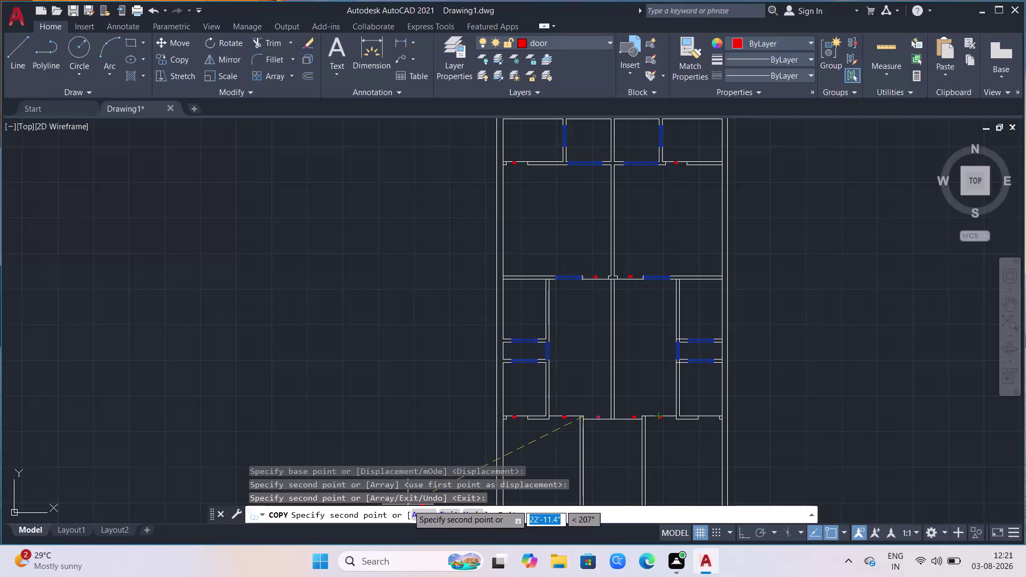
Drop D.1 label copies beside the left door and its neighbouring door.
scroll(down, 3)
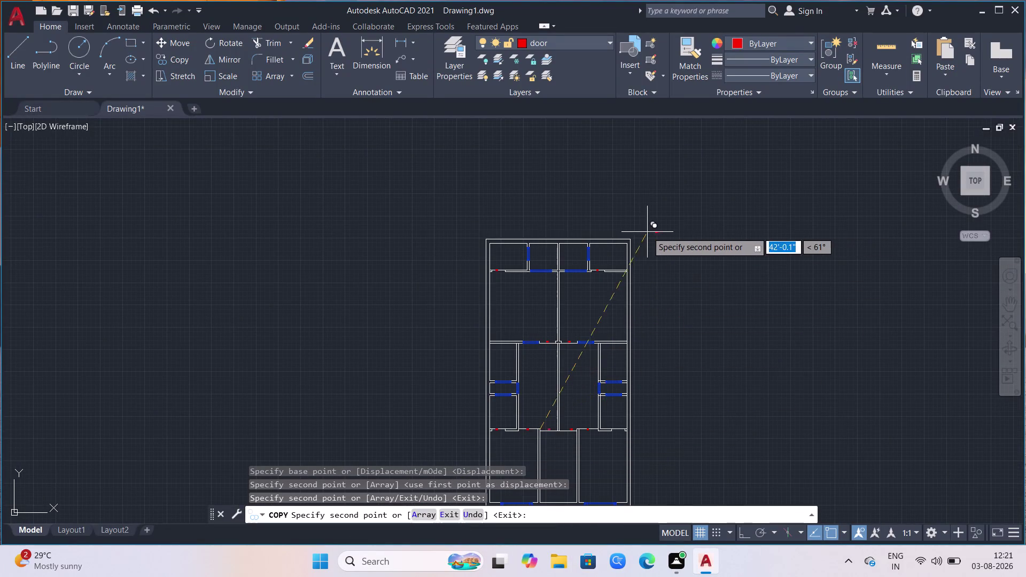
scroll(up, 3)
scroll(up, 3)
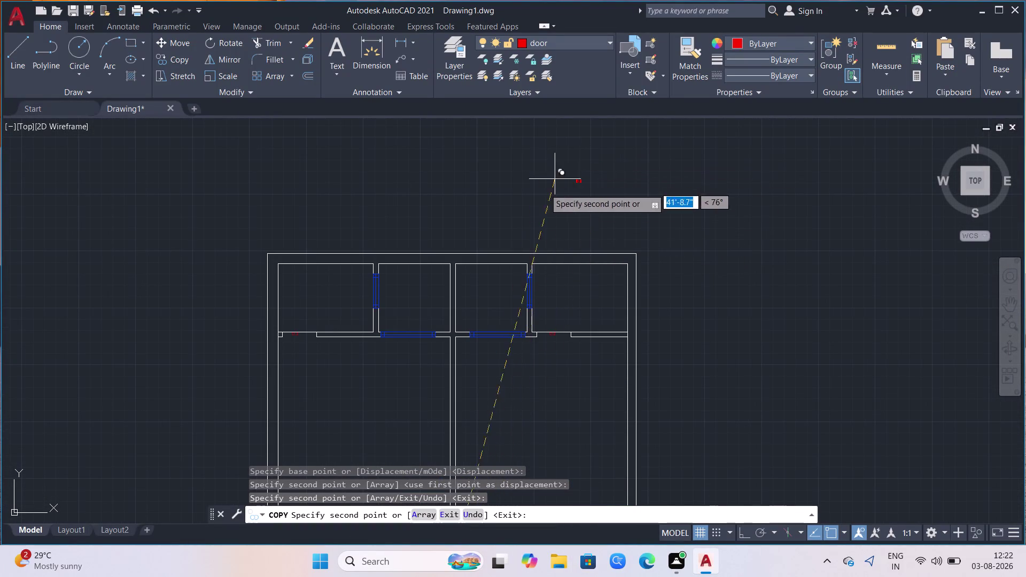
scroll(up, 3)
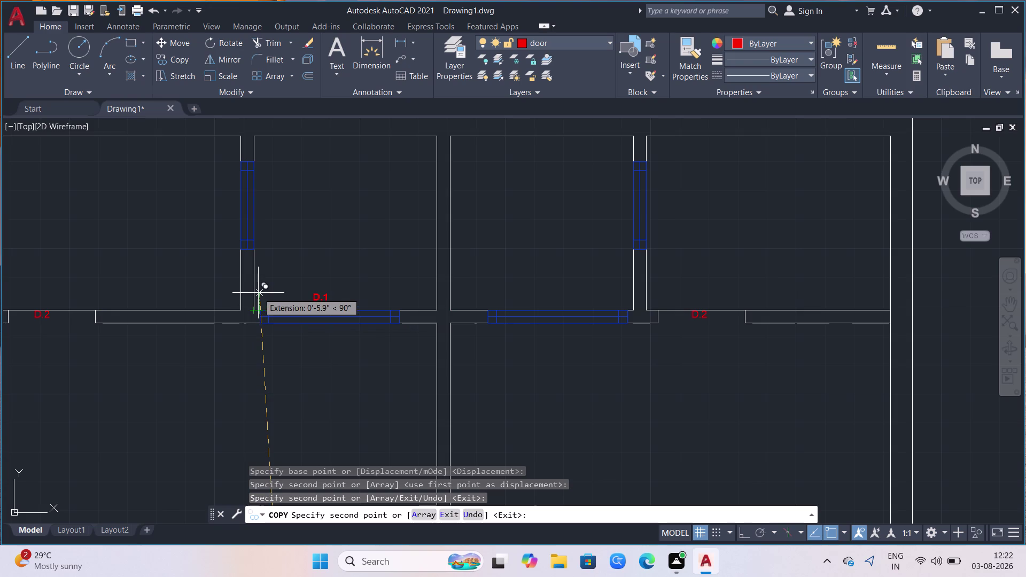
click(258, 297)
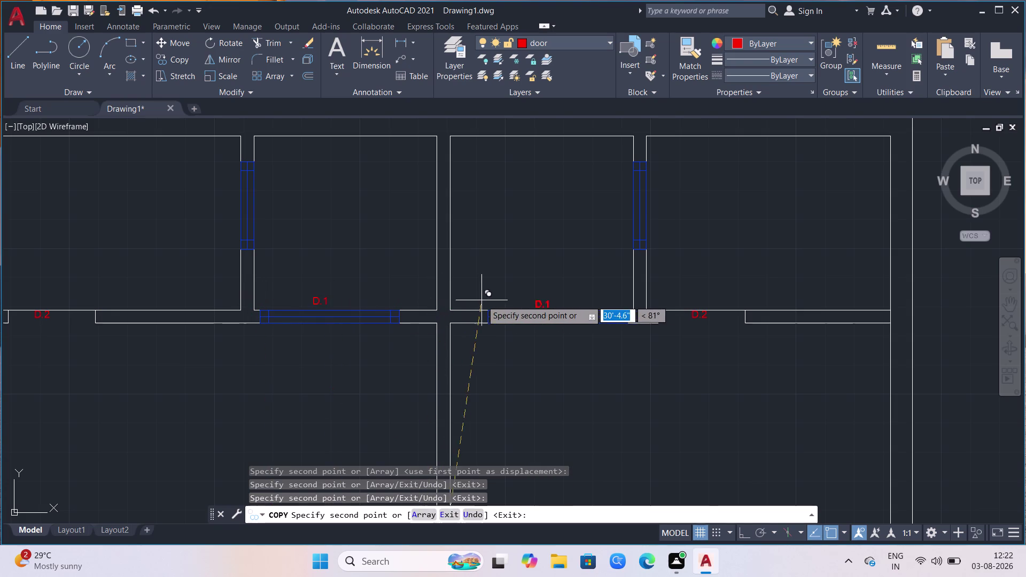
click(495, 298)
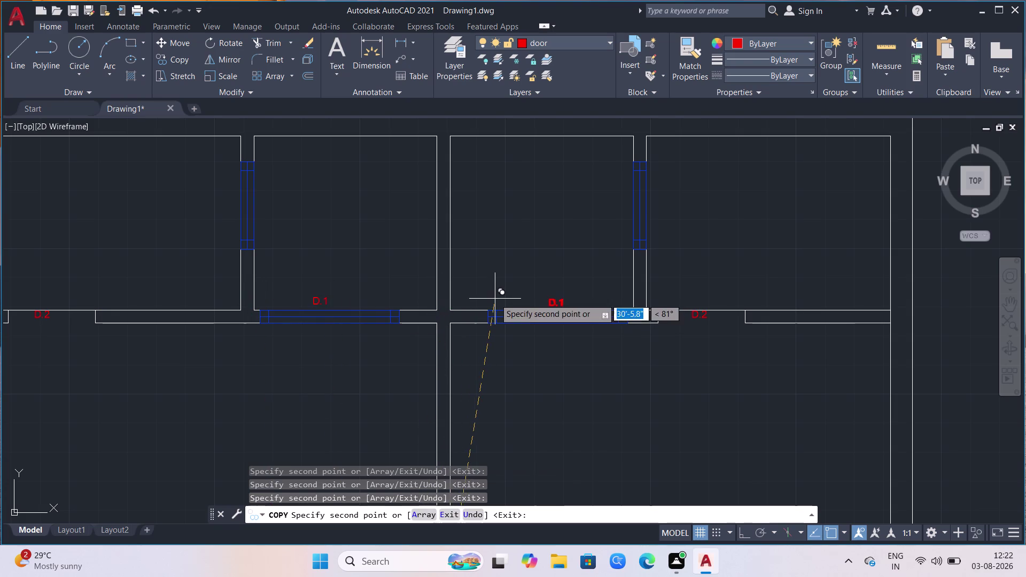
Place D.1 copies above the next door opening and beside the following door.
scroll(down, 3)
scroll(down, 3)
scroll(up, 3)
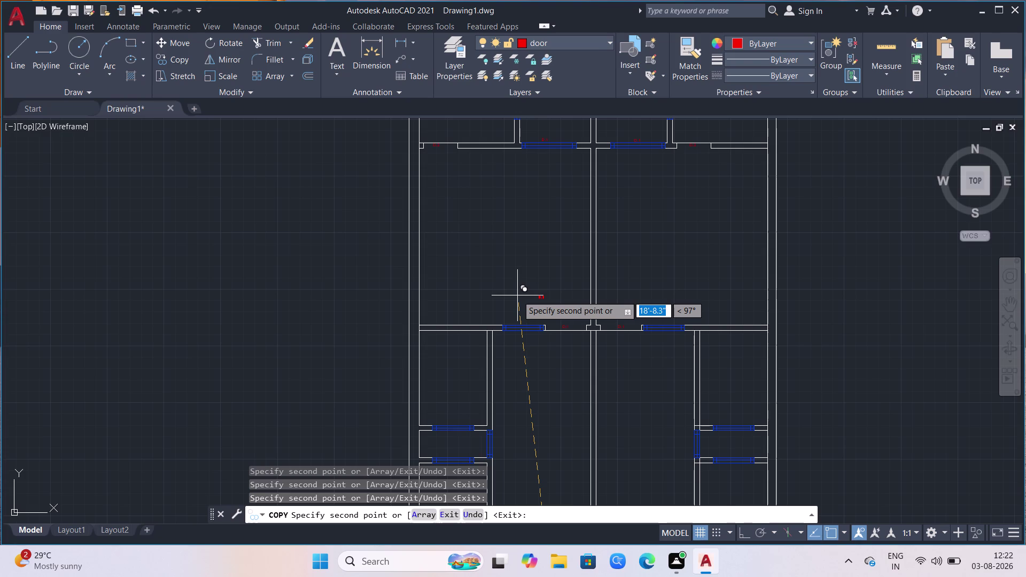
scroll(up, 3)
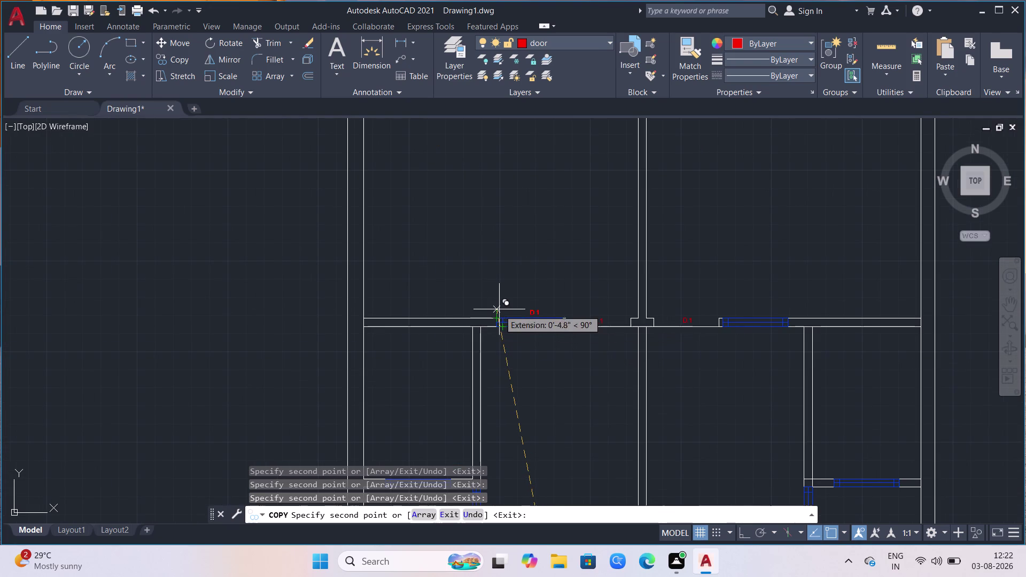
scroll(up, 3)
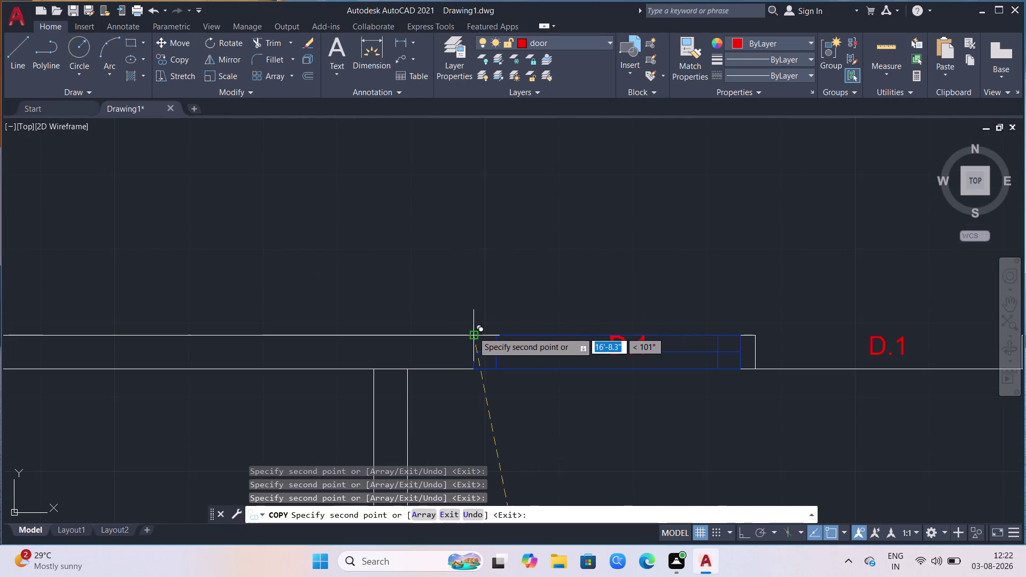
click(479, 317)
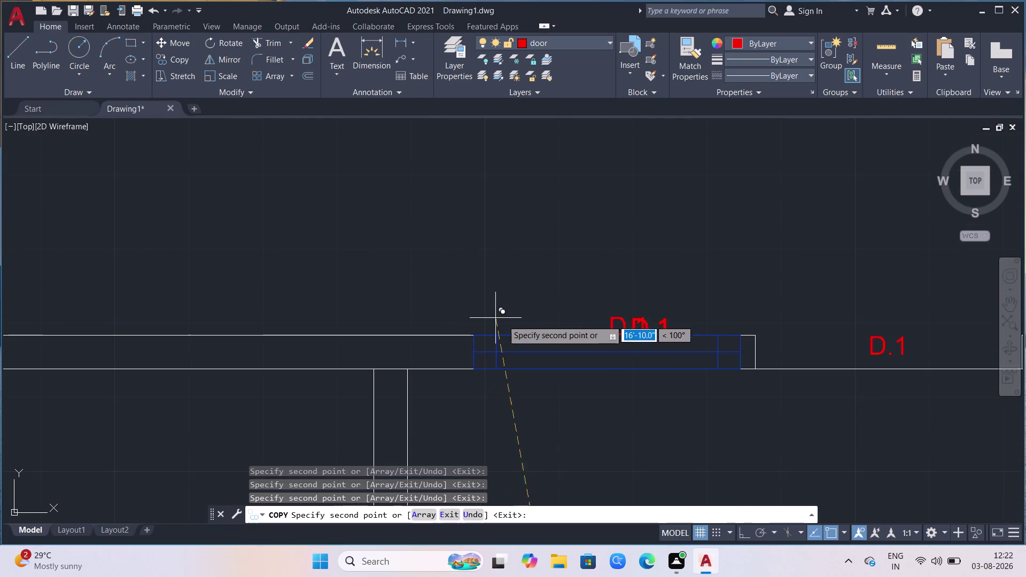
scroll(down, 3)
scroll(down, 3)
scroll(up, 3)
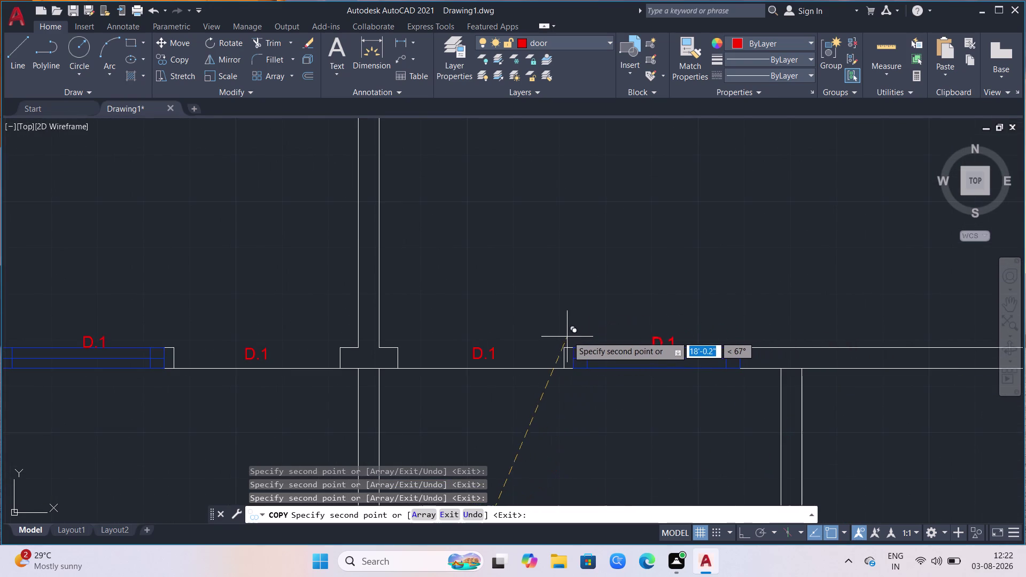
click(570, 336)
Add a D.1 label copy by the lower-right room door.
scroll(down, 3)
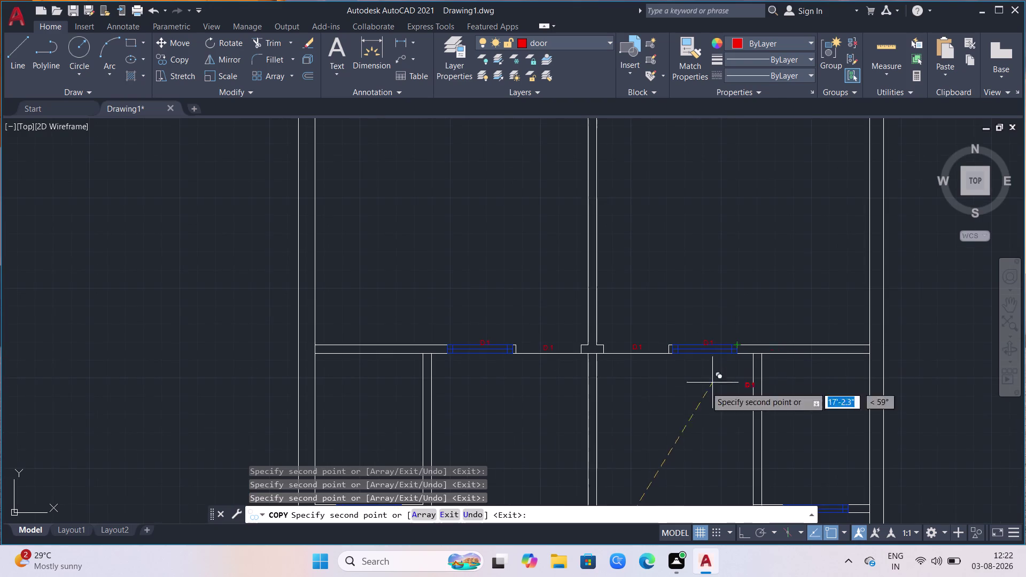
scroll(down, 3)
scroll(down, 3)
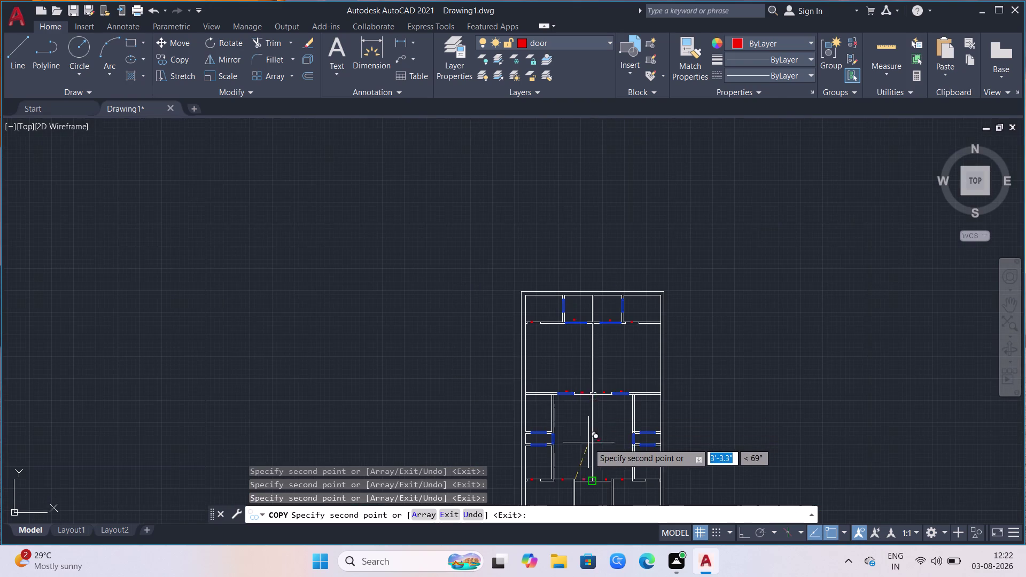
scroll(up, 3)
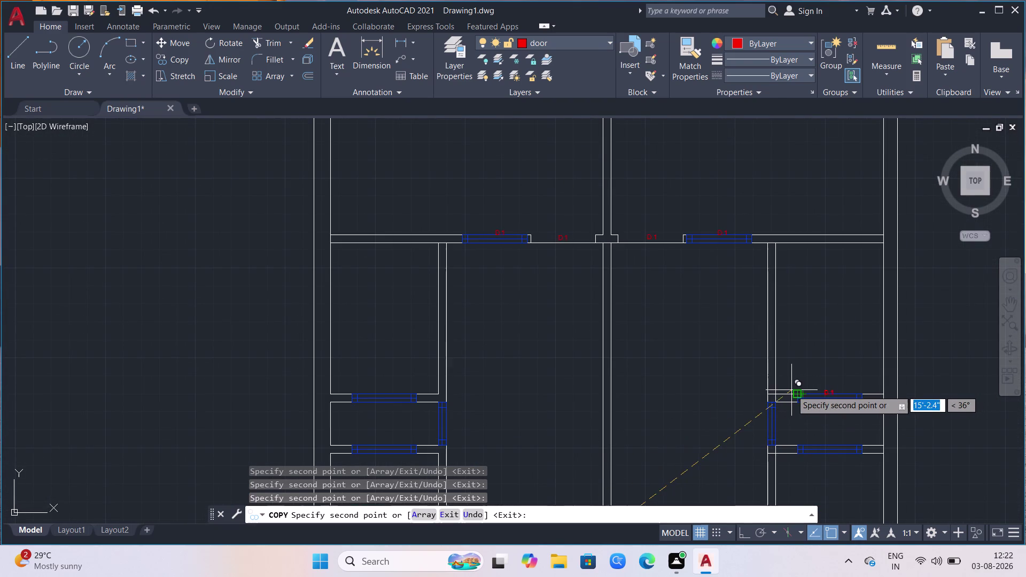
scroll(up, 3)
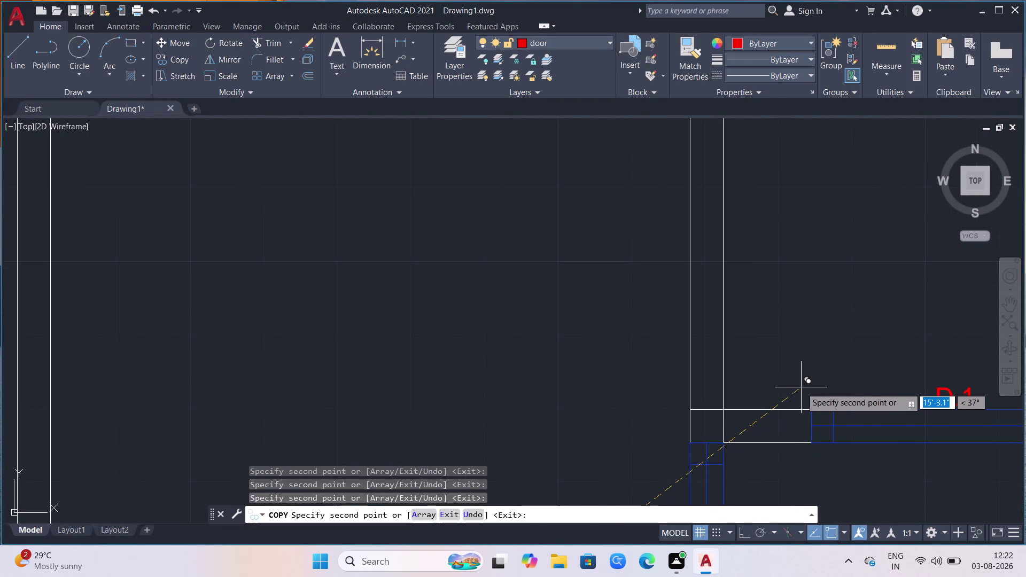
click(802, 387)
scroll(down, 3)
scroll(down, 3)
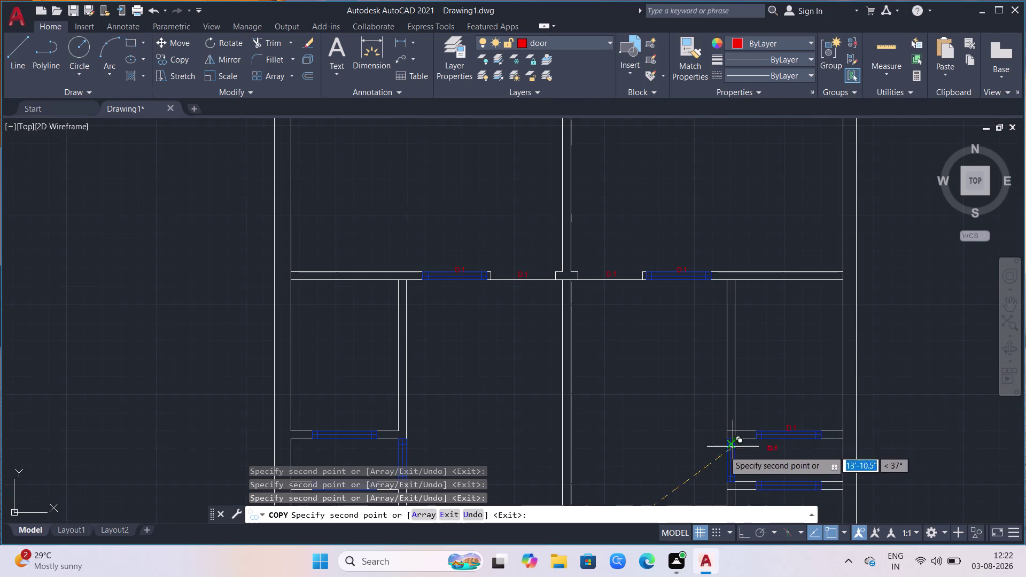
scroll(up, 3)
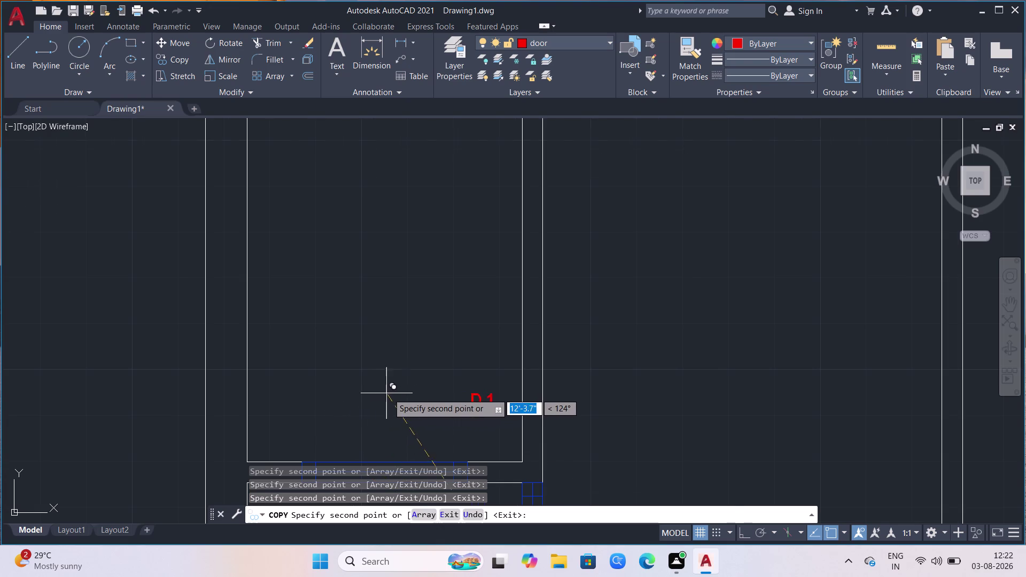
Place D.1 copies above a door, the small room's lower door and the vertical door.
scroll(down, 3)
scroll(up, 3)
scroll(down, 3)
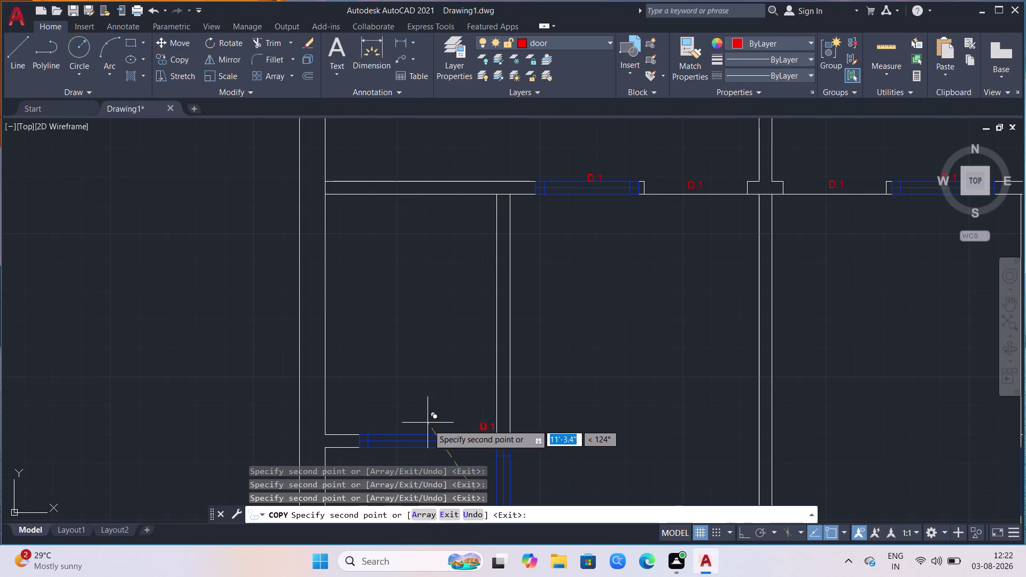
scroll(up, 3)
scroll(up, 3)
scroll(up, 3)
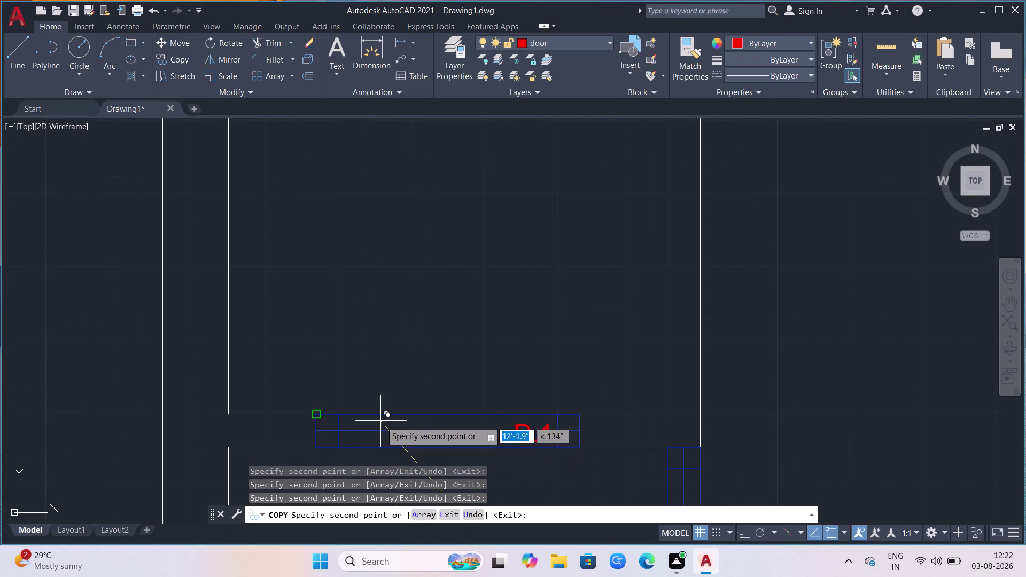
click(307, 391)
scroll(down, 3)
scroll(down, 3)
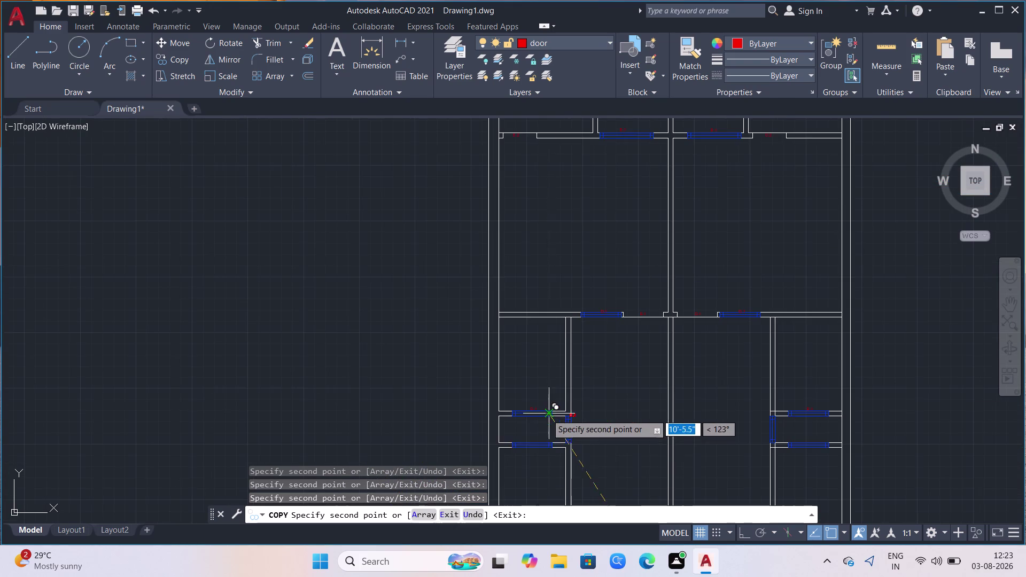
scroll(up, 3)
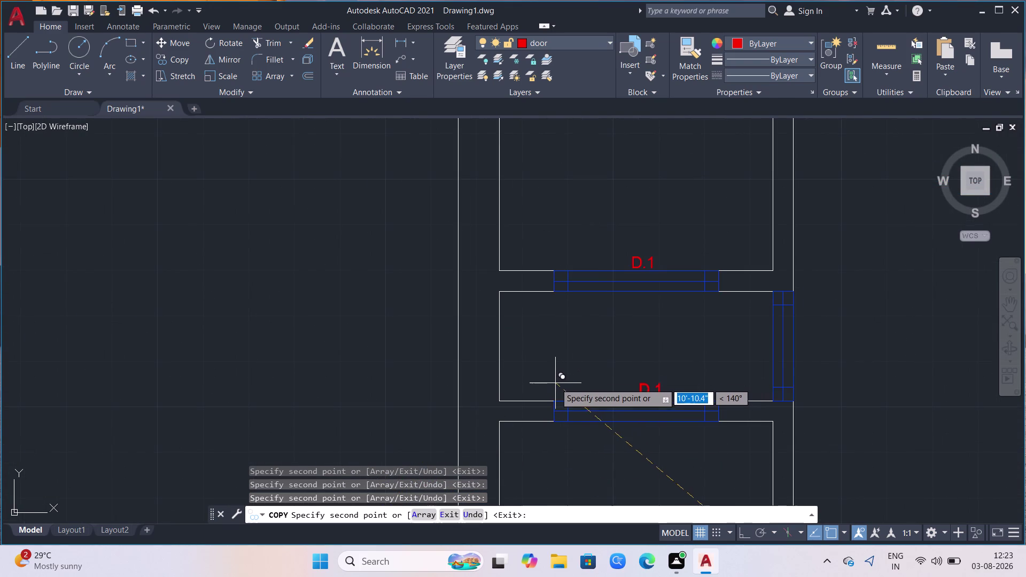
click(551, 380)
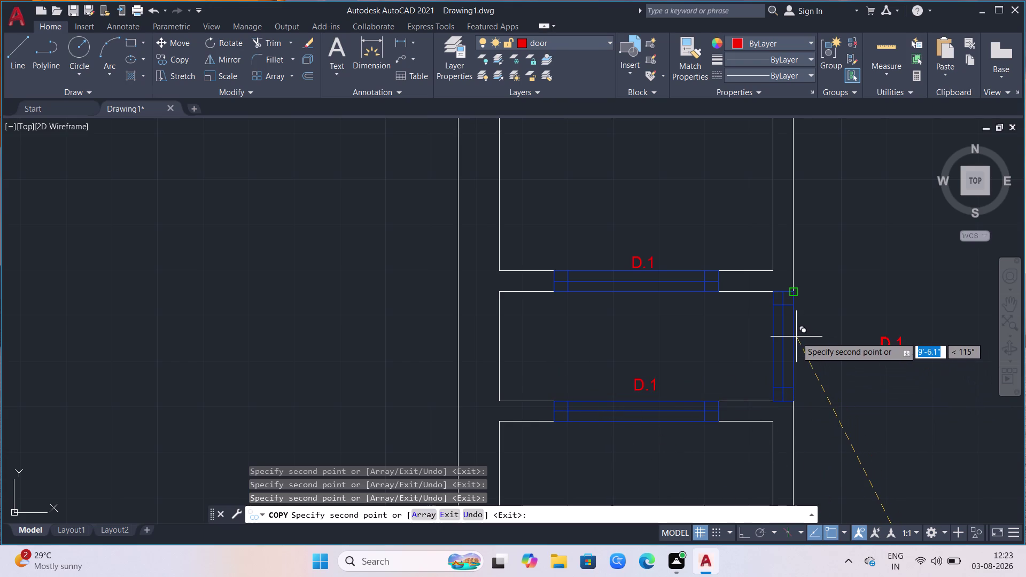
click(710, 340)
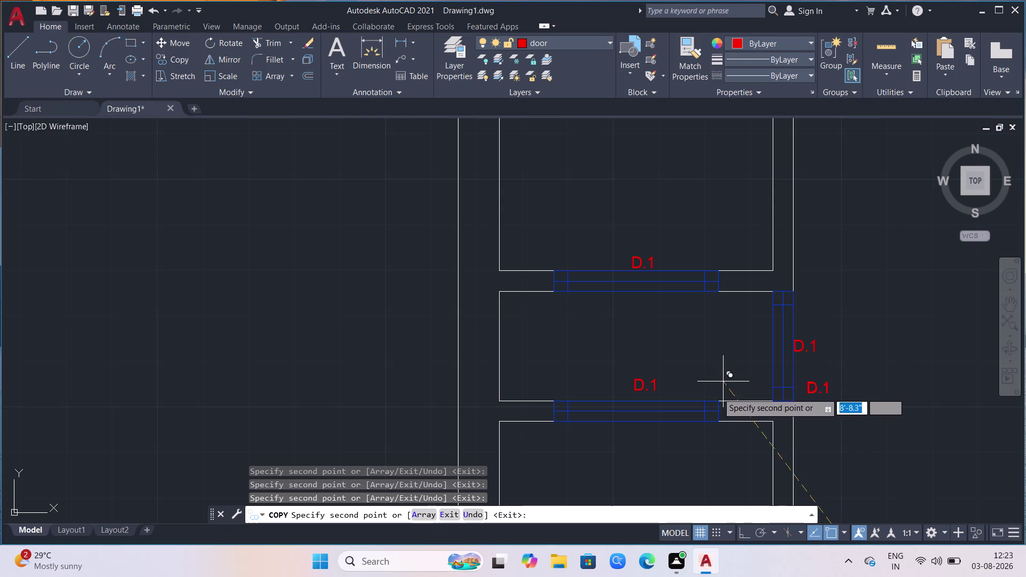
Add D.1 label copies beside another door and a bottom door.
scroll(down, 3)
scroll(down, 3)
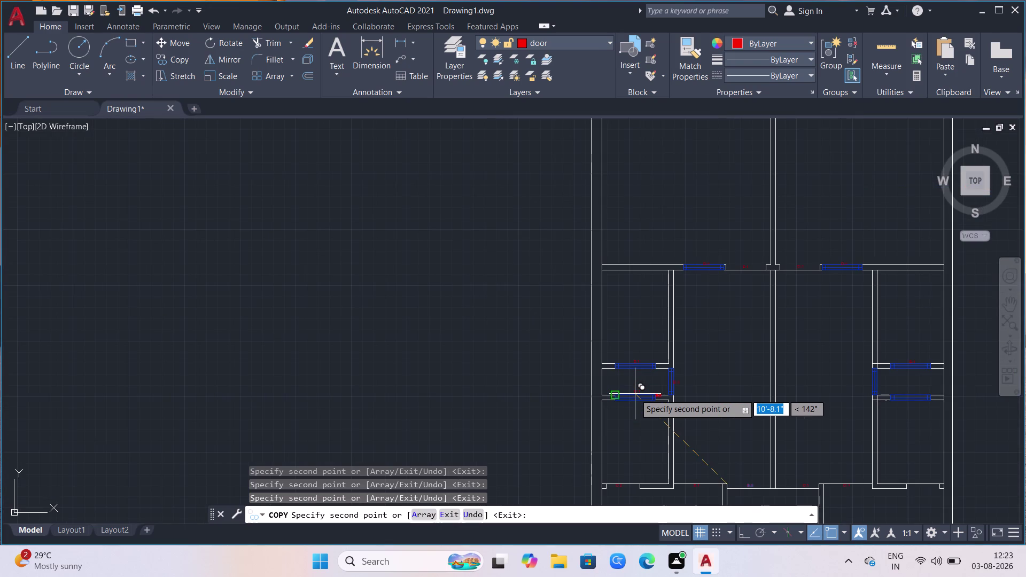
scroll(down, 3)
scroll(down, 3)
scroll(up, 3)
scroll(up, 3)
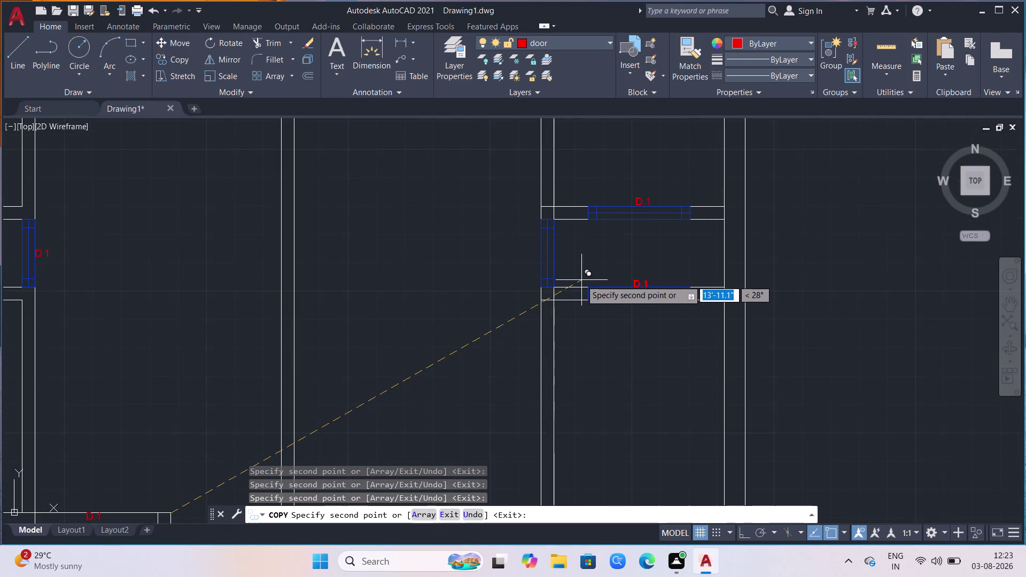
click(581, 279)
scroll(down, 3)
scroll(down, 3)
scroll(up, 3)
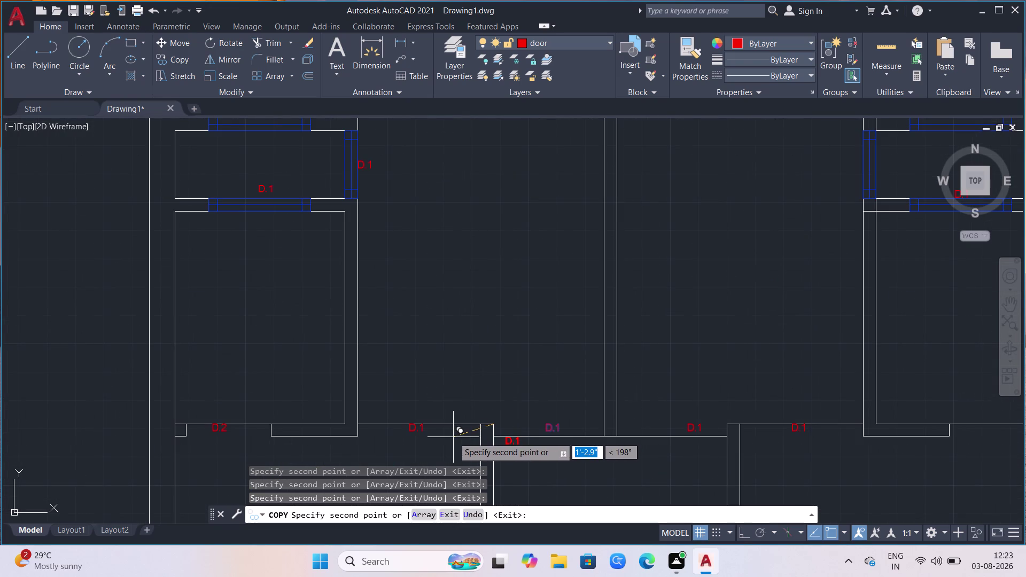
scroll(down, 3)
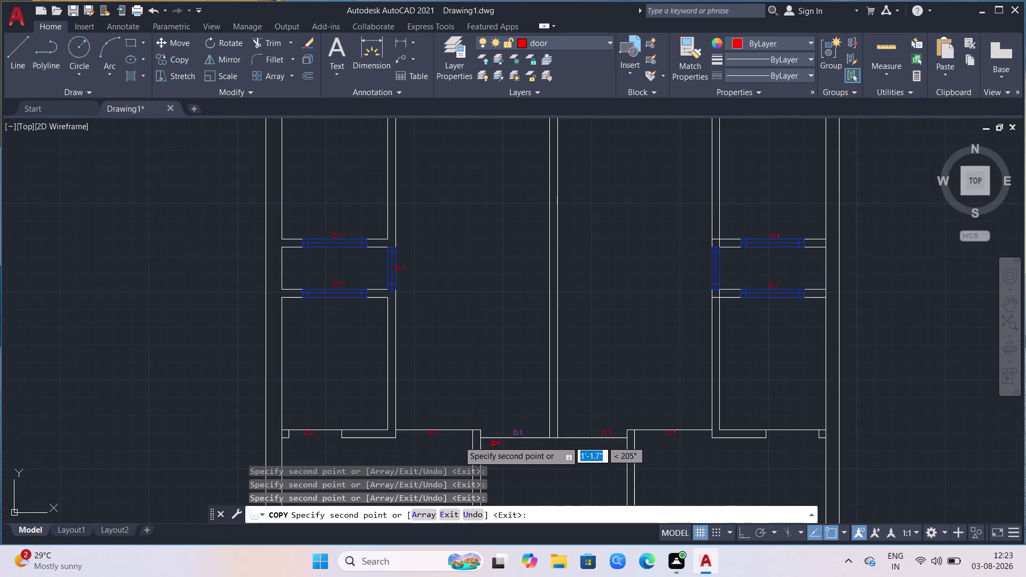
scroll(down, 3)
scroll(up, 3)
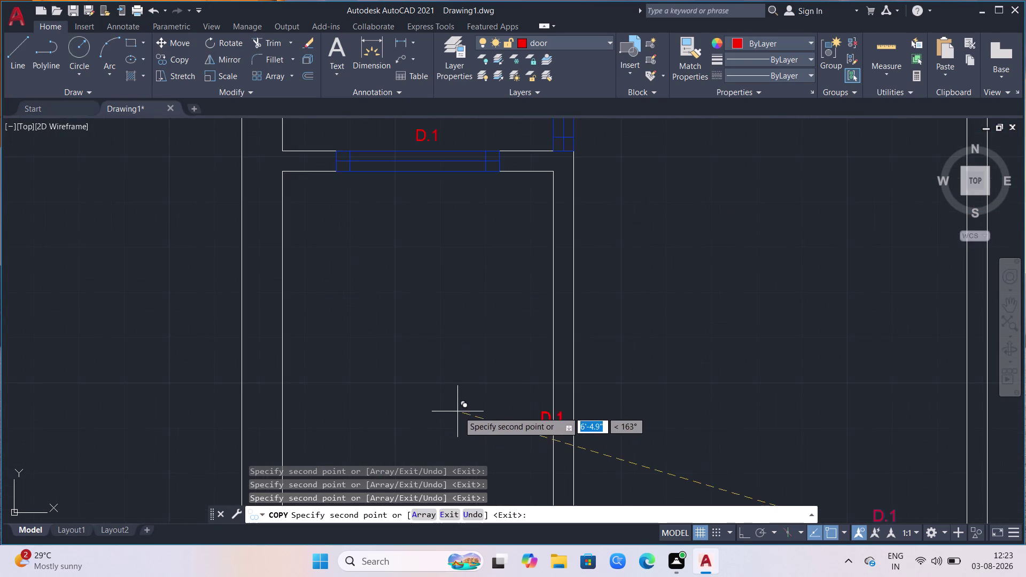
scroll(down, 3)
scroll(down, 3)
scroll(down, 3)
scroll(down, 3)
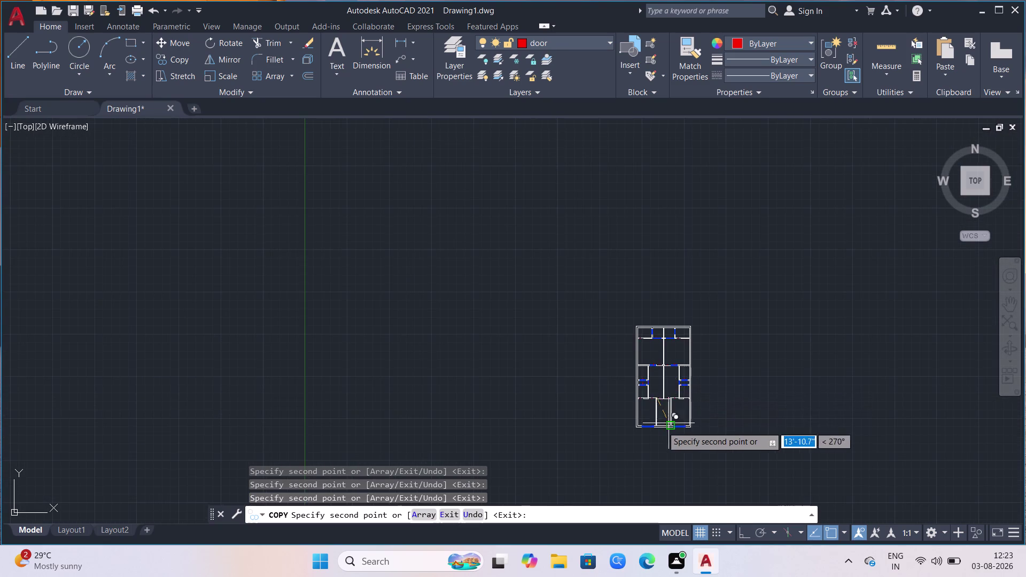
scroll(up, 3)
scroll(up, 3)
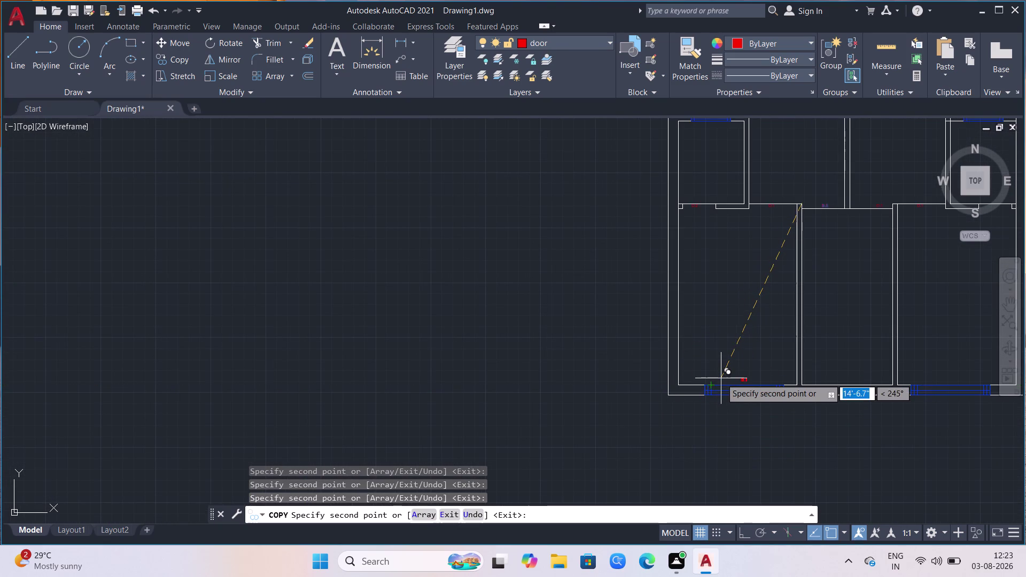
scroll(up, 3)
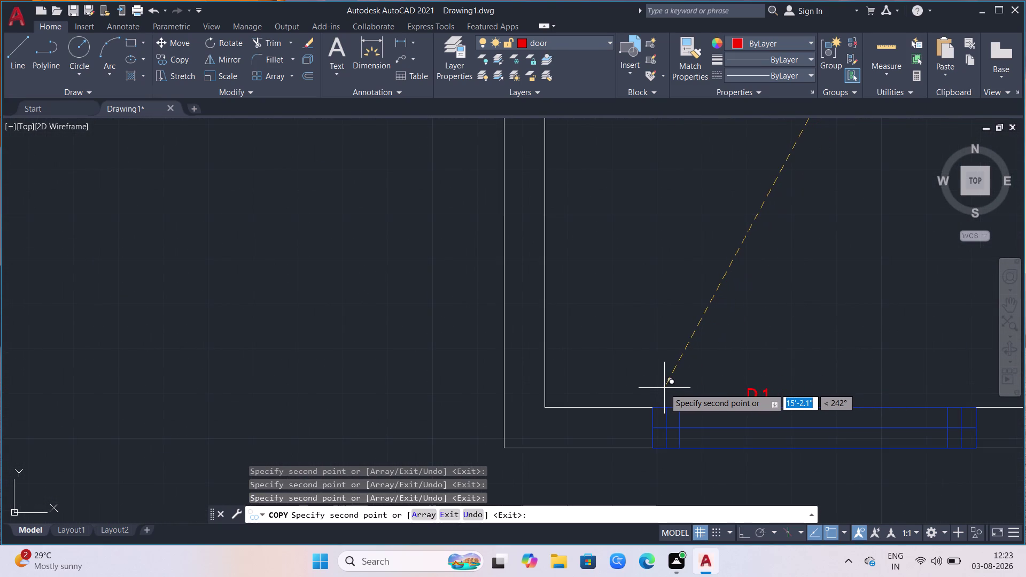
click(664, 392)
Place a label copy on the bottom wall, then undo the misplaced copy.
scroll(down, 3)
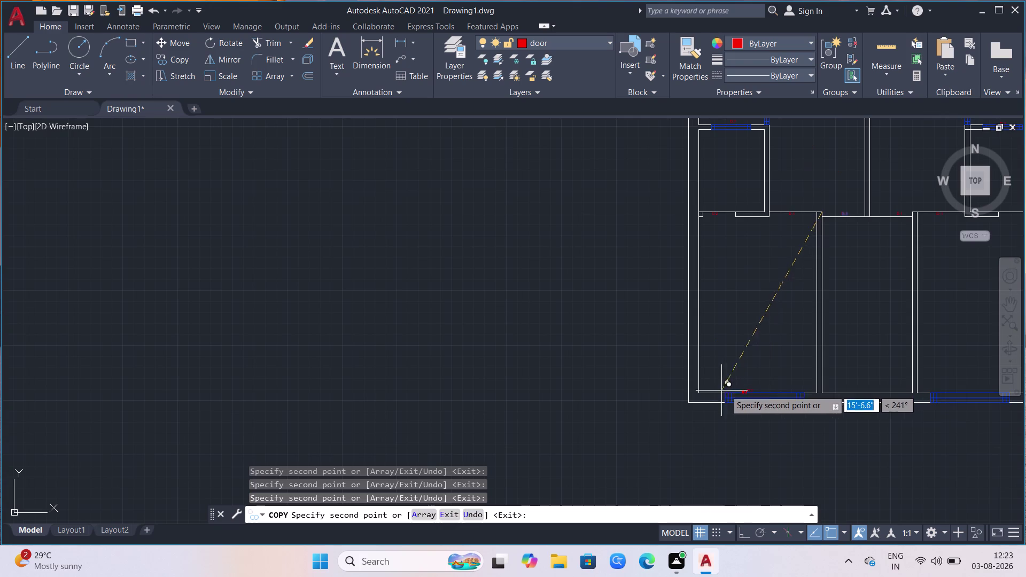
scroll(down, 3)
scroll(down, 3)
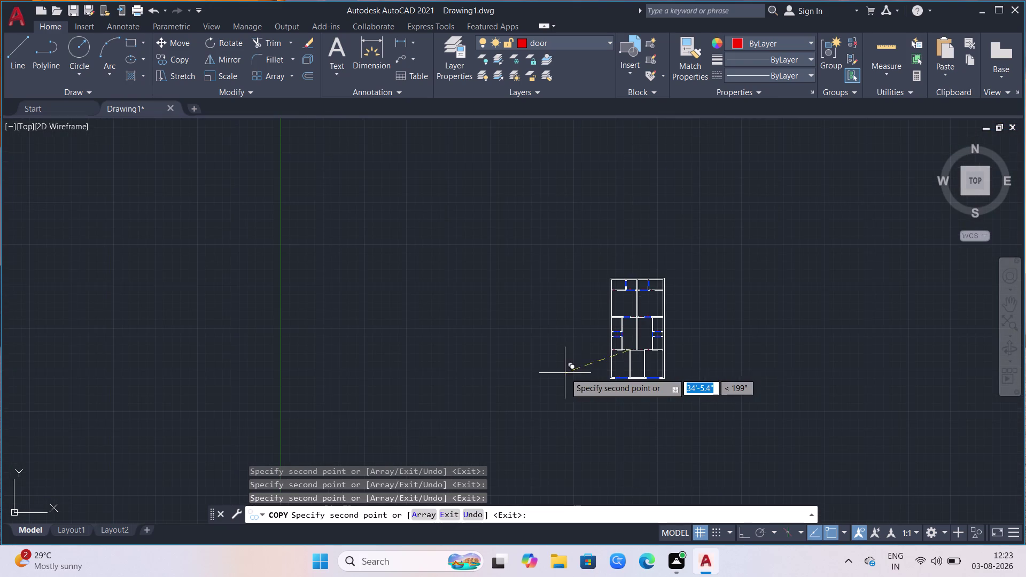
scroll(up, 3)
scroll(up, 3)
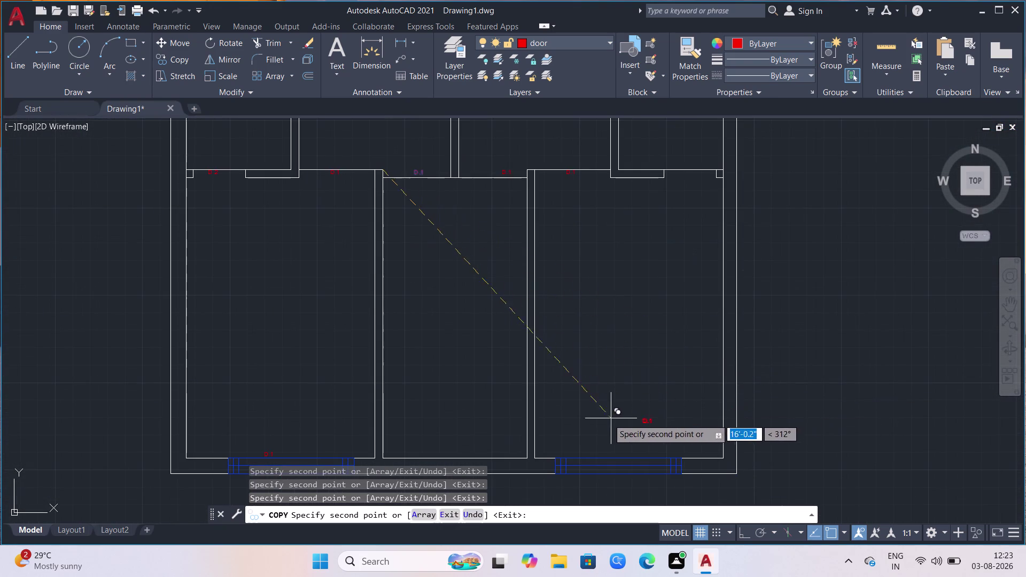
click(585, 453)
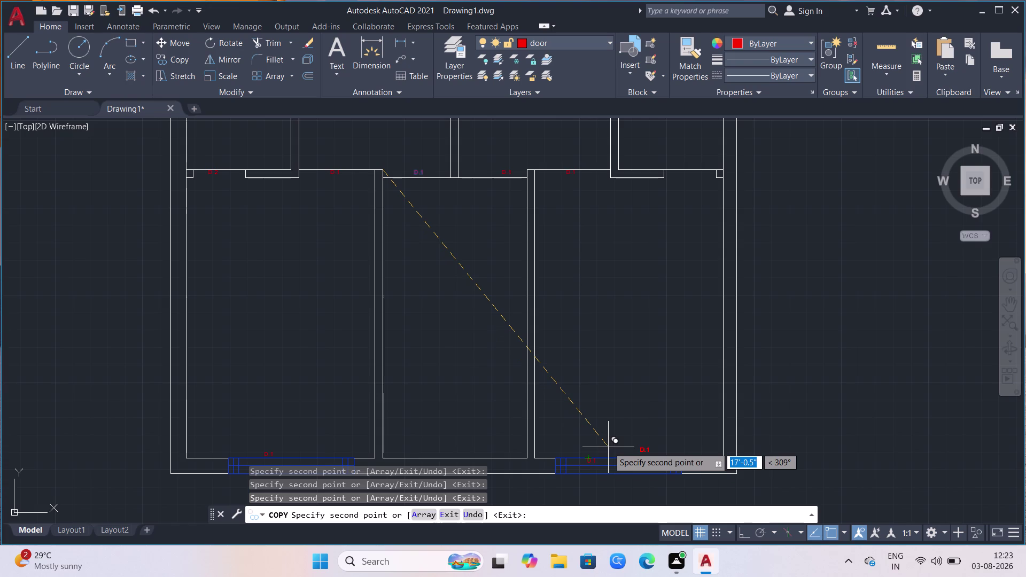
key(ctrl+z)
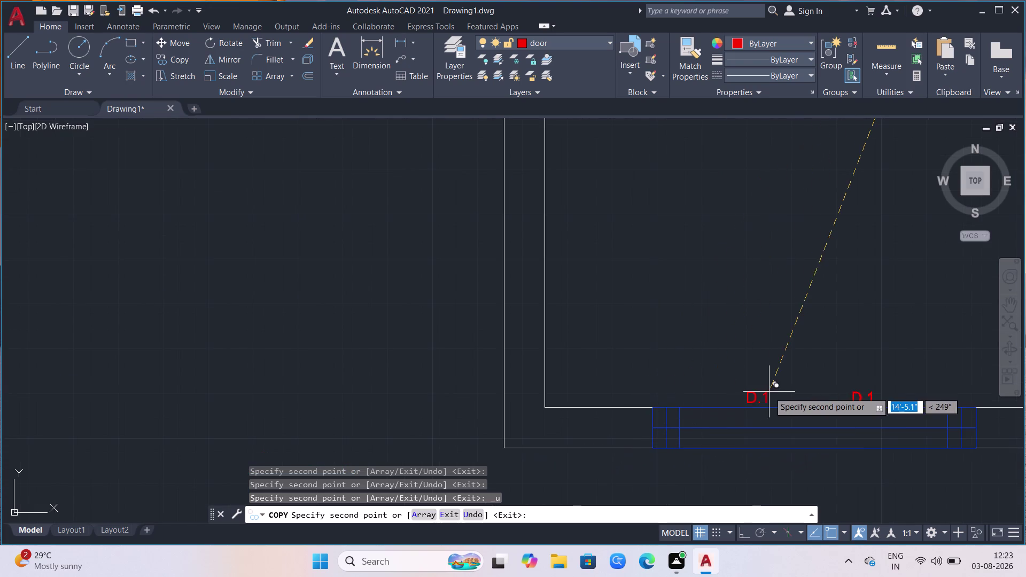
Place the final D.1 copy beside the bottom-right door and end copying.
scroll(down, 3)
scroll(down, 3)
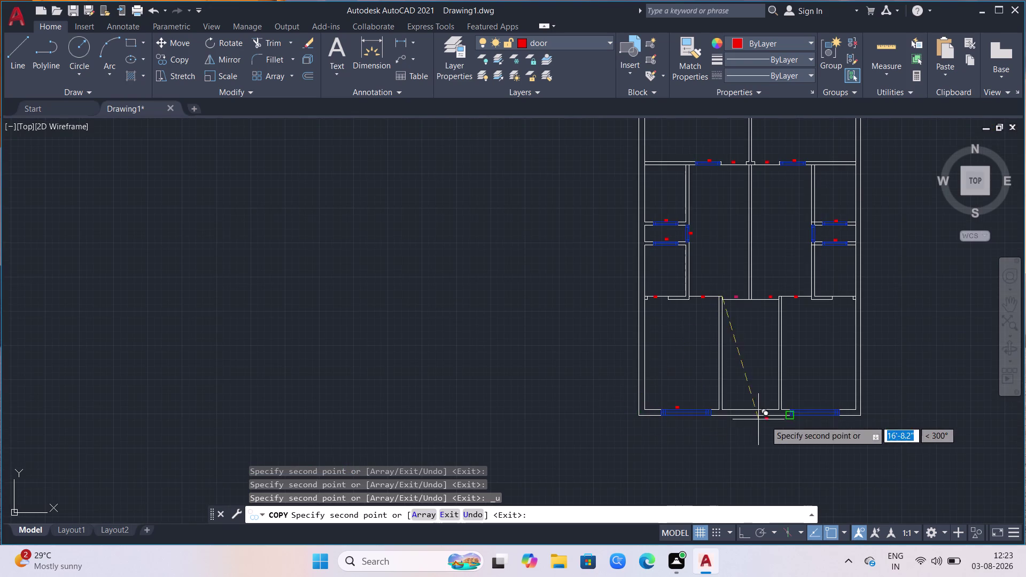
scroll(up, 3)
scroll(up, 3)
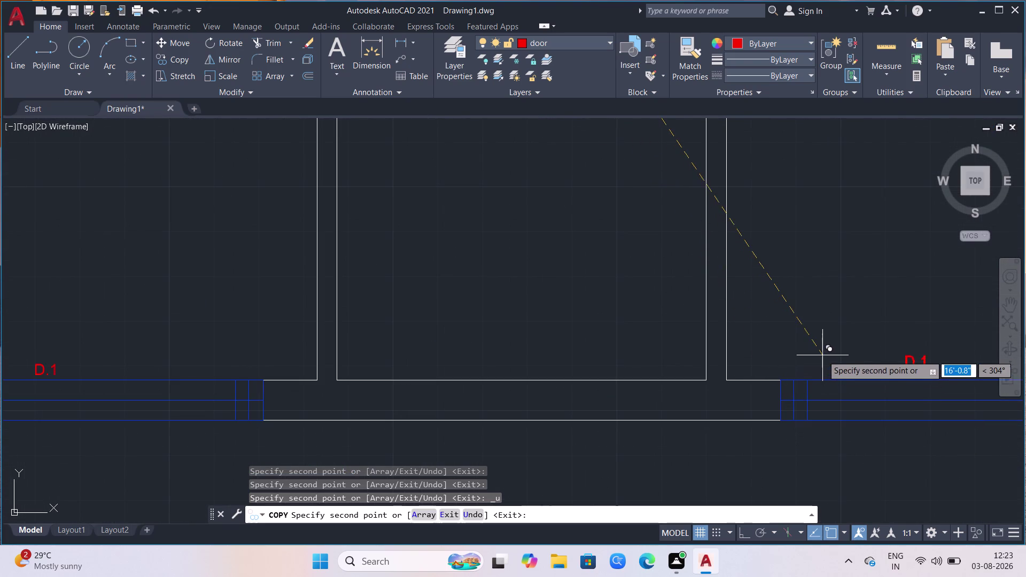
click(833, 359)
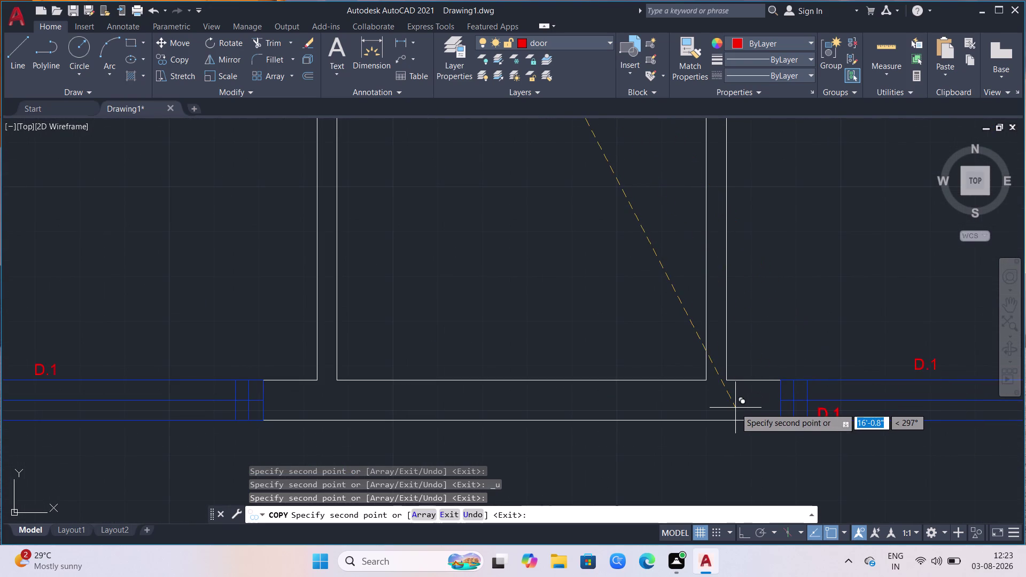
key(Escape)
scroll(down, 3)
scroll(down, 3)
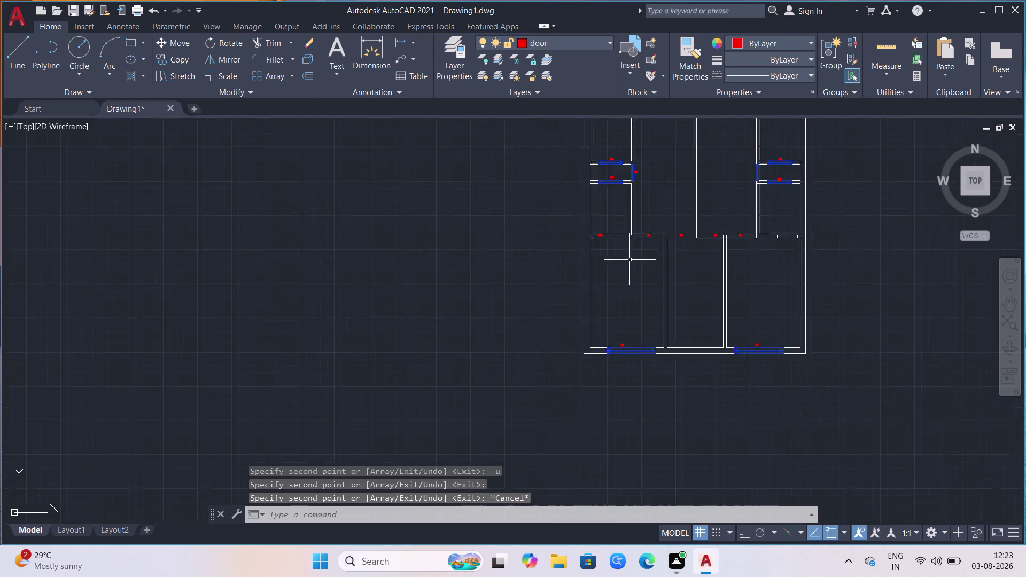
scroll(down, 3)
scroll(up, 3)
scroll(up, 3)
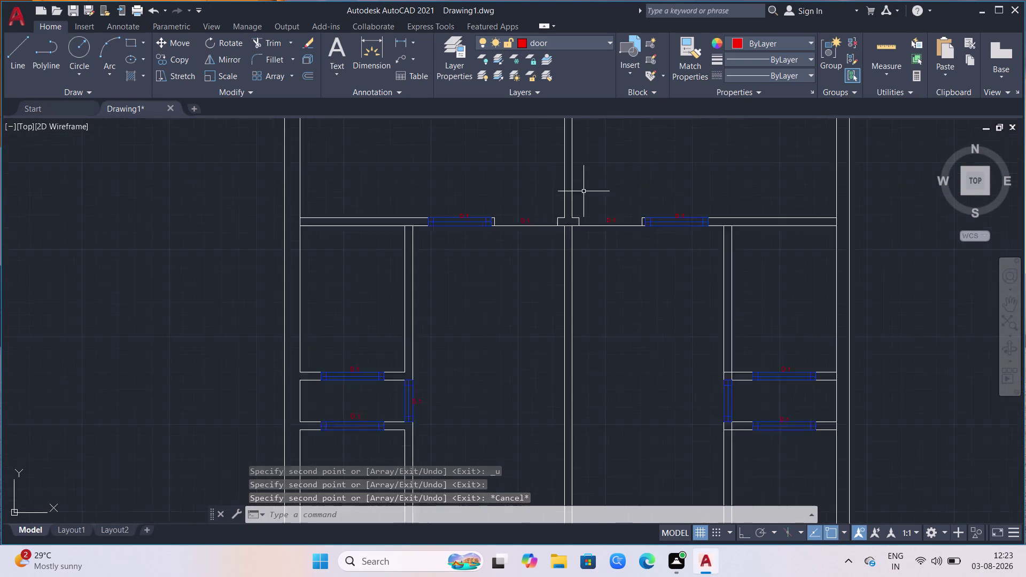
scroll(up, 3)
scroll(up, 3)
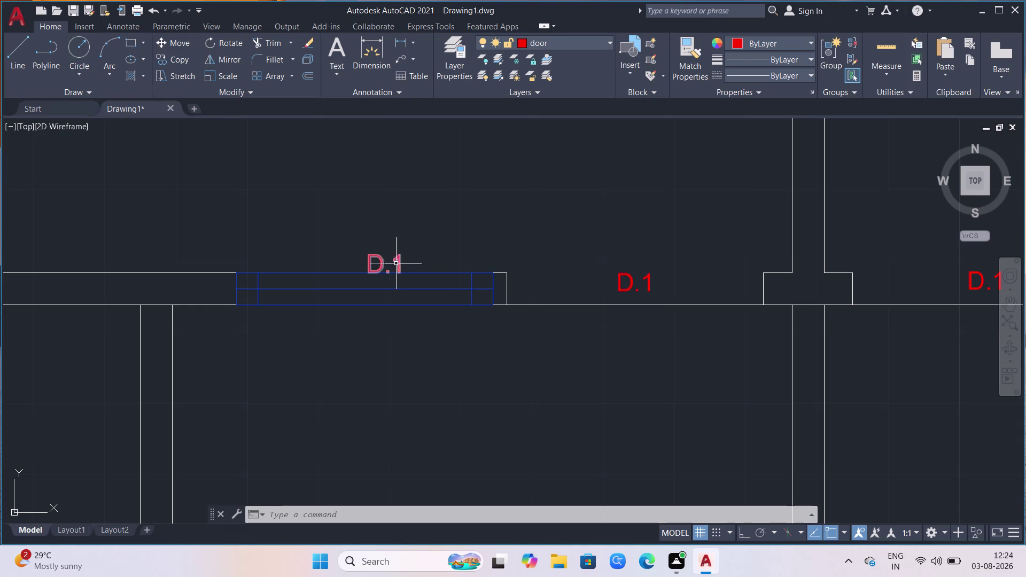
scroll(up, 3)
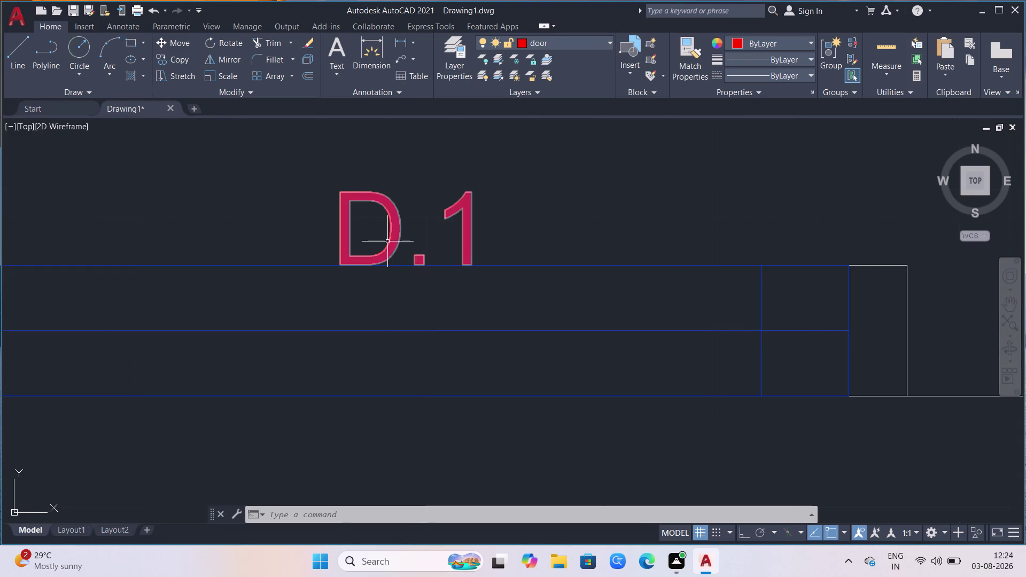
click(388, 242)
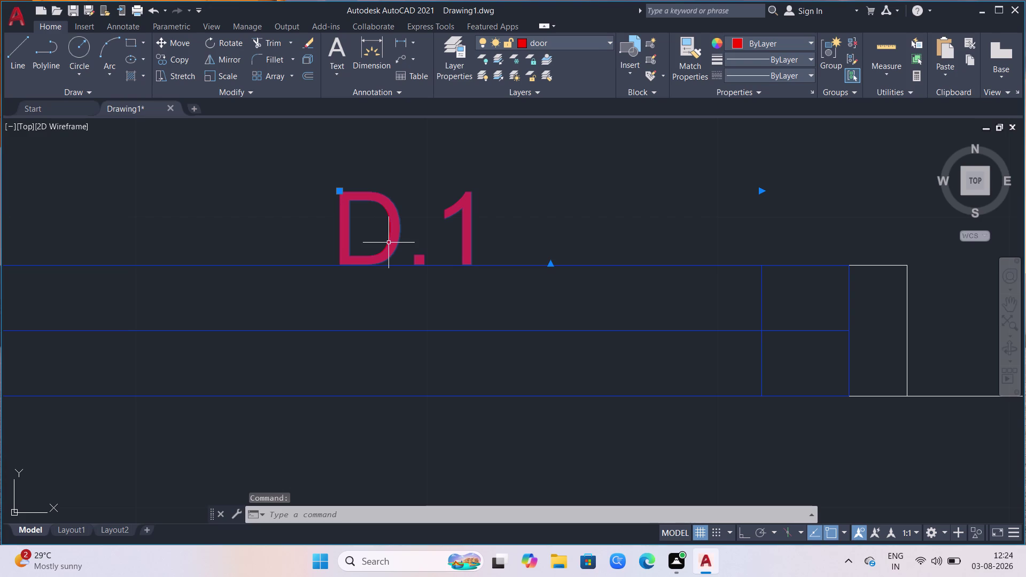
Open the label with MTEDIT, erase D.1 and type W.
text(MT)
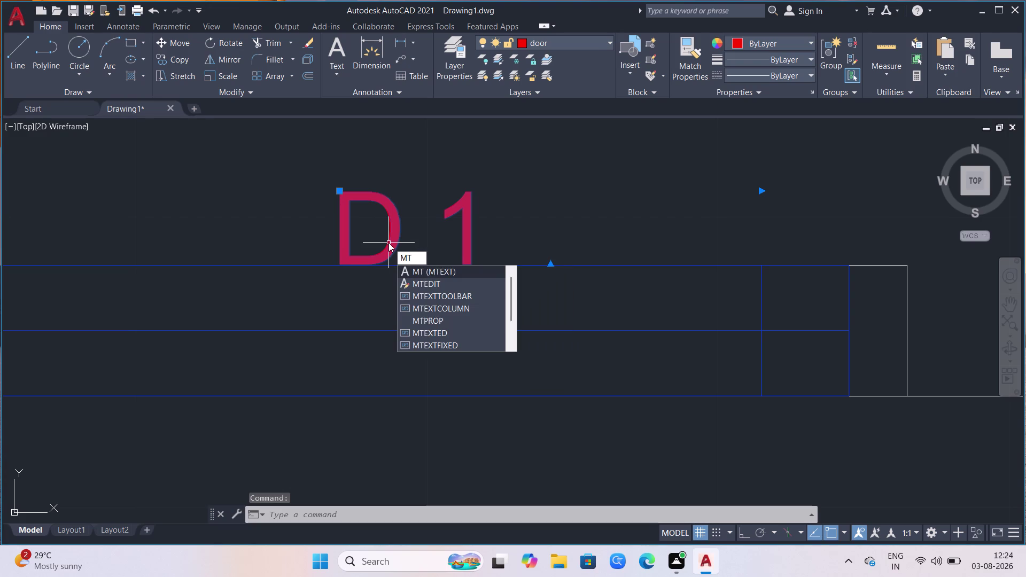
click(423, 280)
click(482, 248)
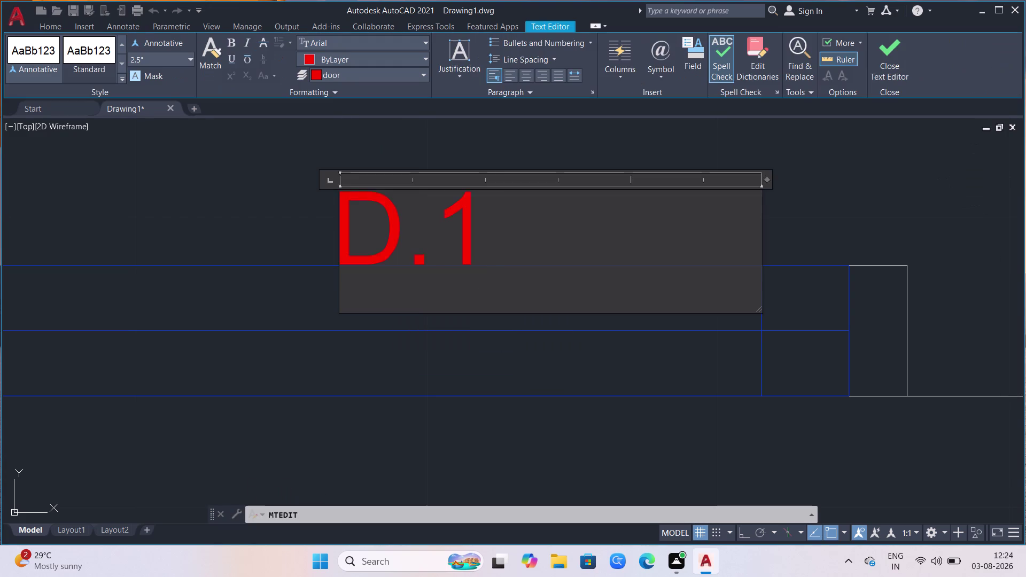
key(BackSpace)
key(BackSpace)
key(BackSpace)
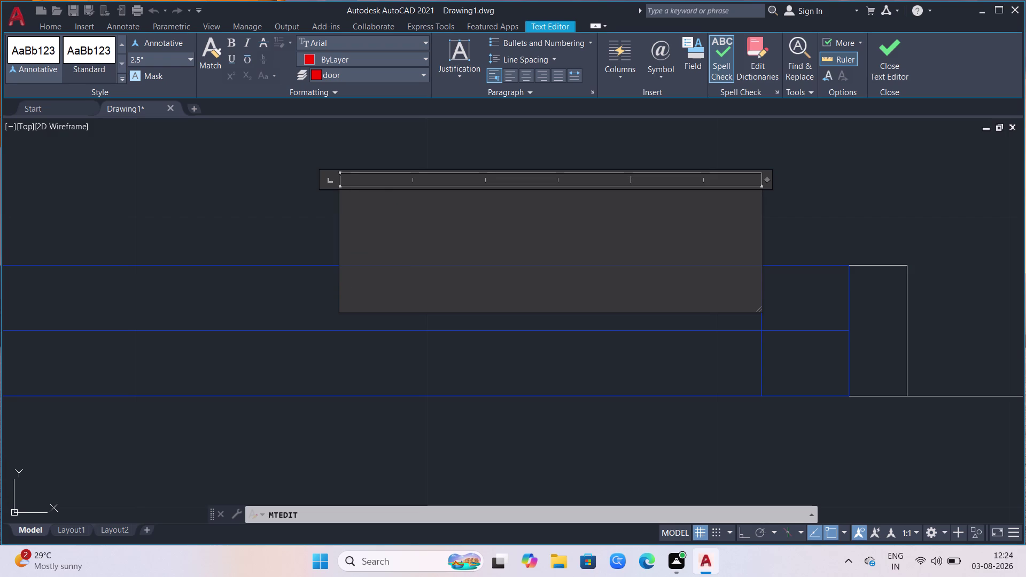
key(w)
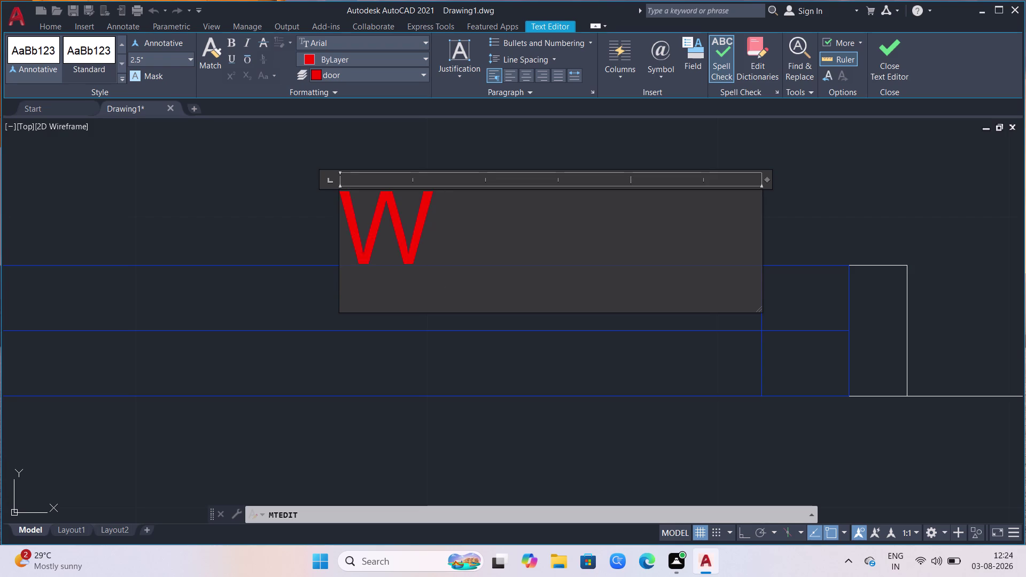